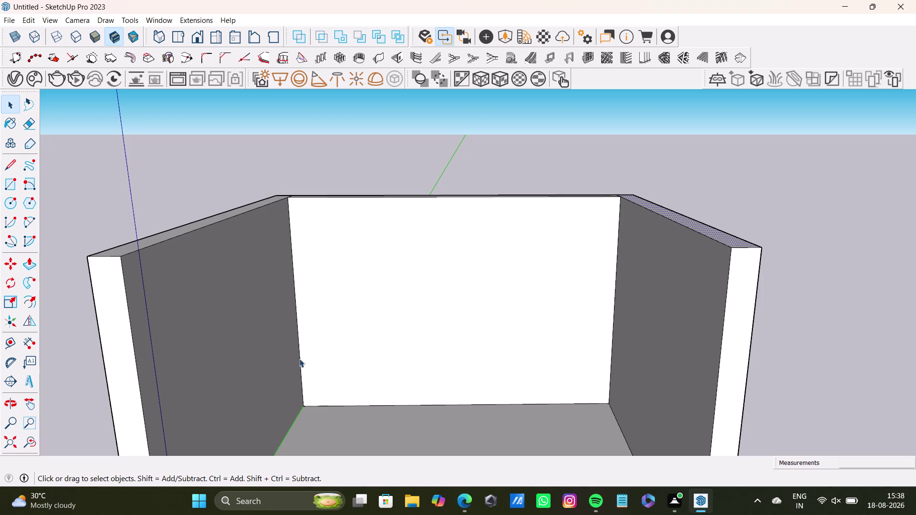
middle_drag(291, 362, 300, 434)
scroll(up, 3)
middle_drag(339, 327, 291, 309)
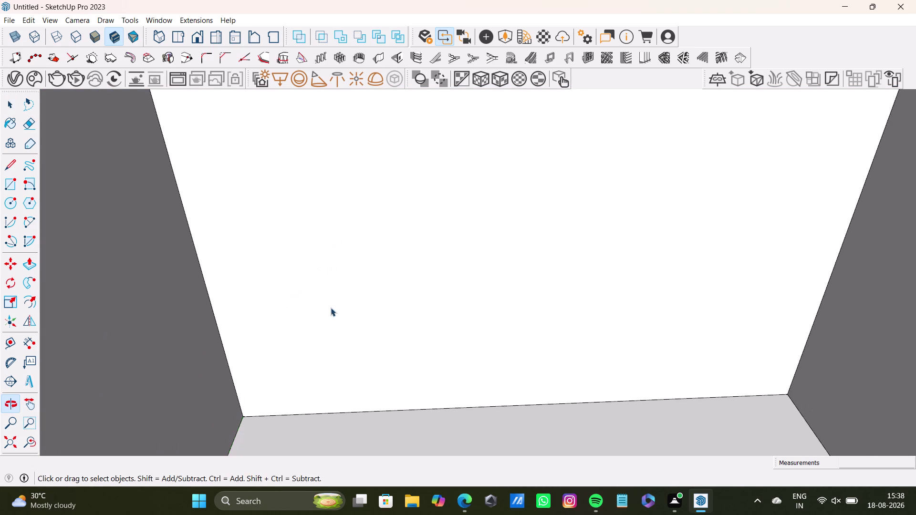
click(369, 305)
middle_drag(426, 370, 390, 290)
click(410, 344)
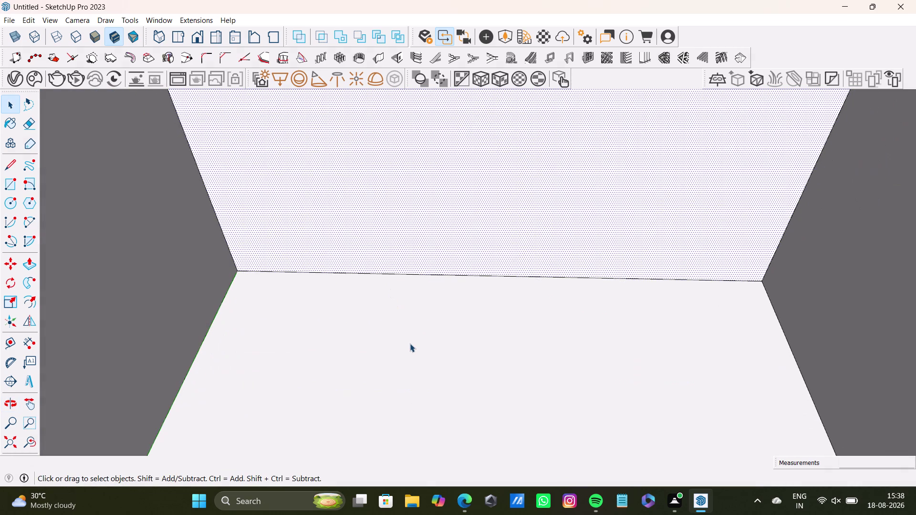
double_click(409, 343)
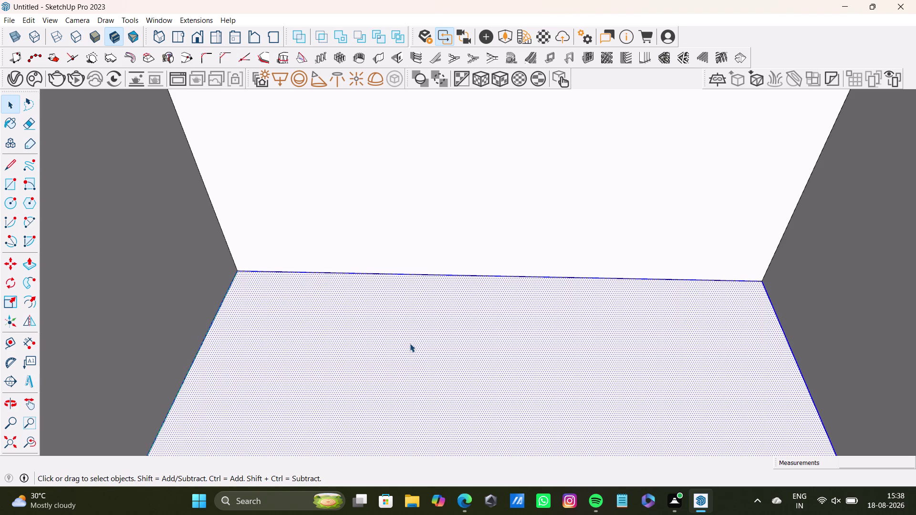
double_click(410, 343)
right_click(326, 369)
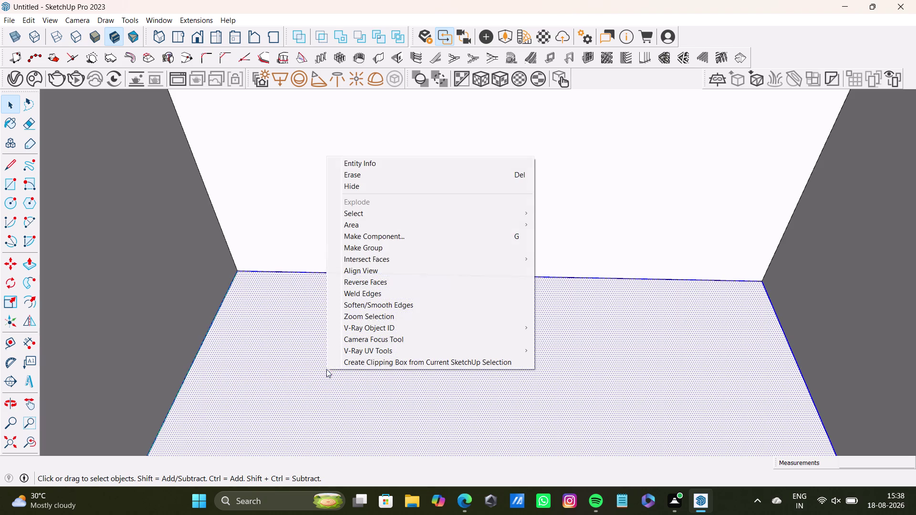
click(381, 247)
triple_click(361, 357)
double_click(361, 358)
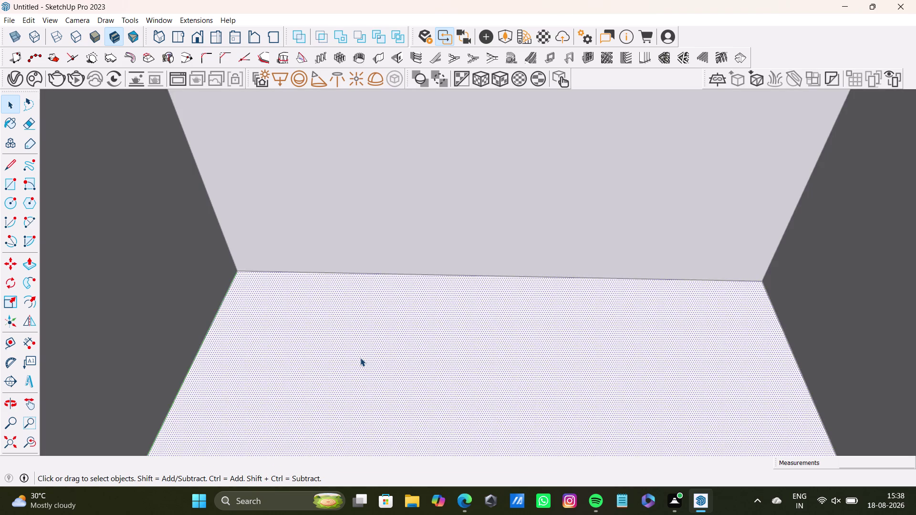
double_click(354, 363)
scroll(down, 3)
Orbit and zoom to view the room from above, then down toward the floor.
scroll(up, 3)
middle_drag(527, 396, 536, 363)
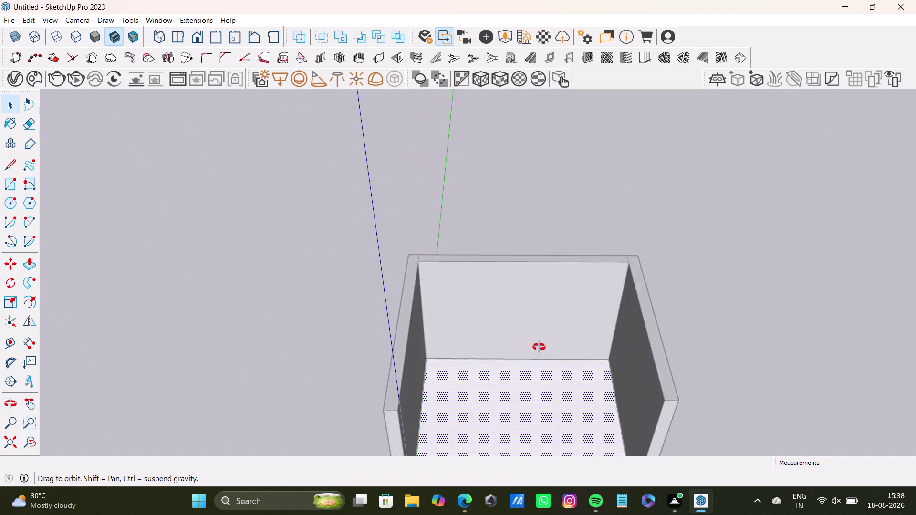
middle_drag(537, 363, 426, 436)
scroll(up, 3)
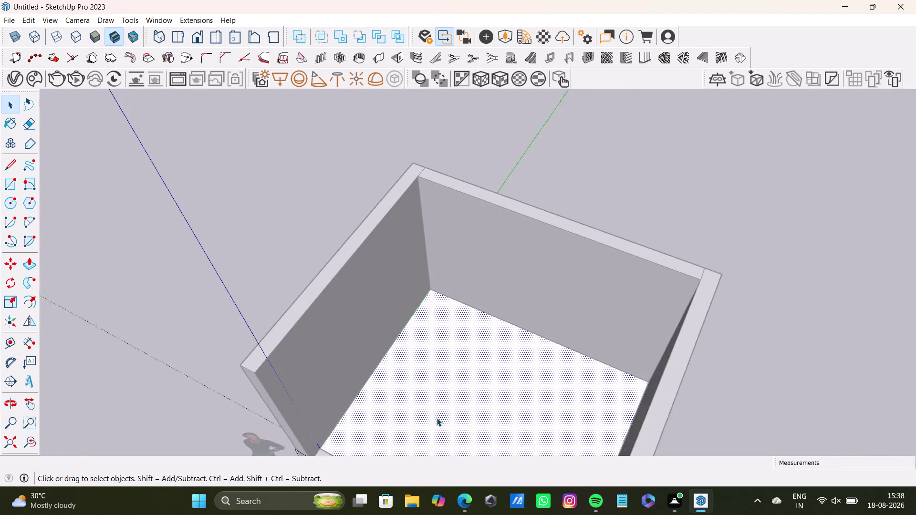
scroll(up, 3)
middle_drag(469, 385, 506, 364)
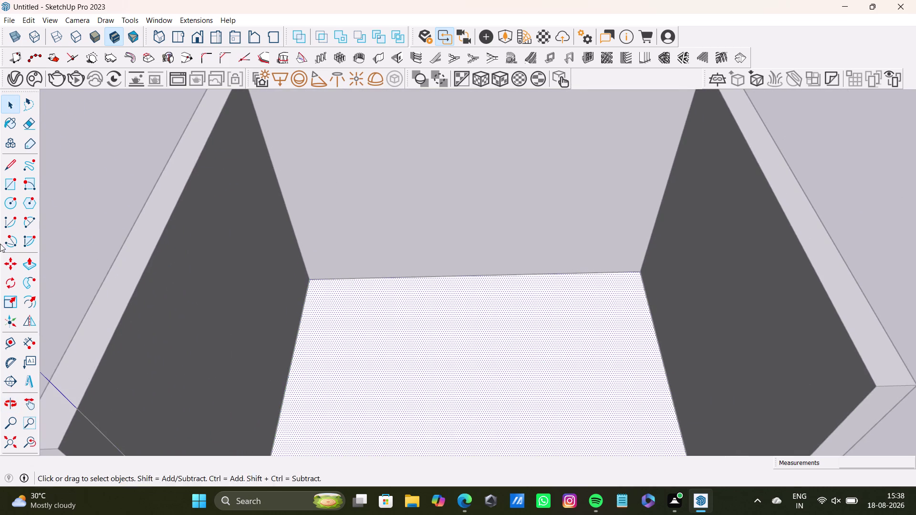
Draw a rectangle along the back floor edge, then undo it.
click(10, 183)
scroll(up, 3)
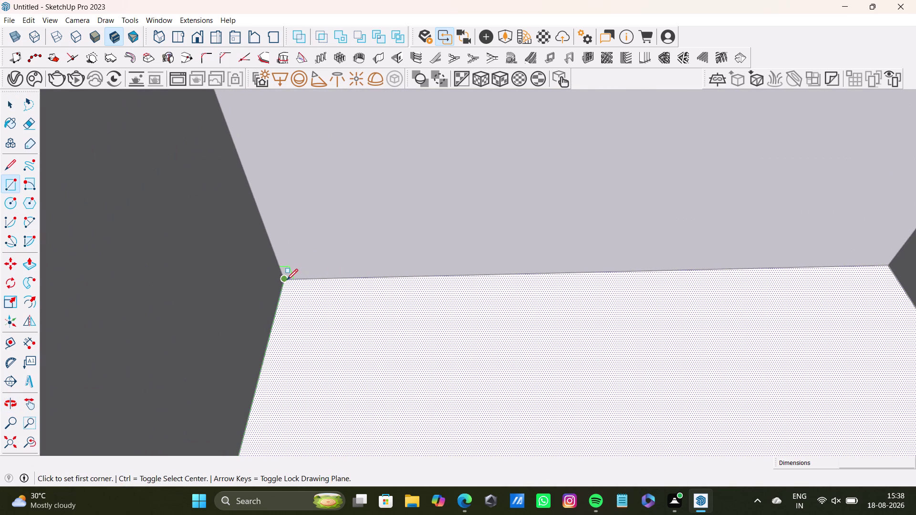
click(285, 282)
scroll(down, 3)
middle_drag(767, 335, 746, 335)
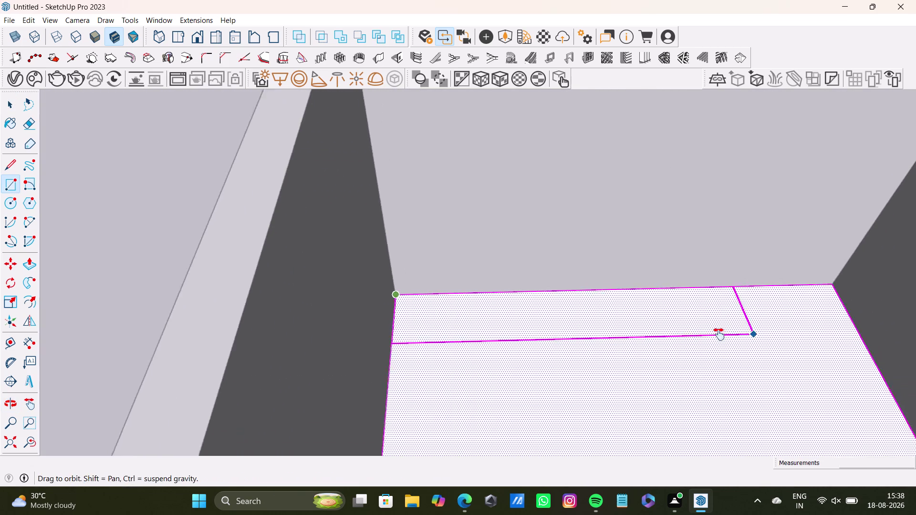
middle_drag(747, 335, 585, 355)
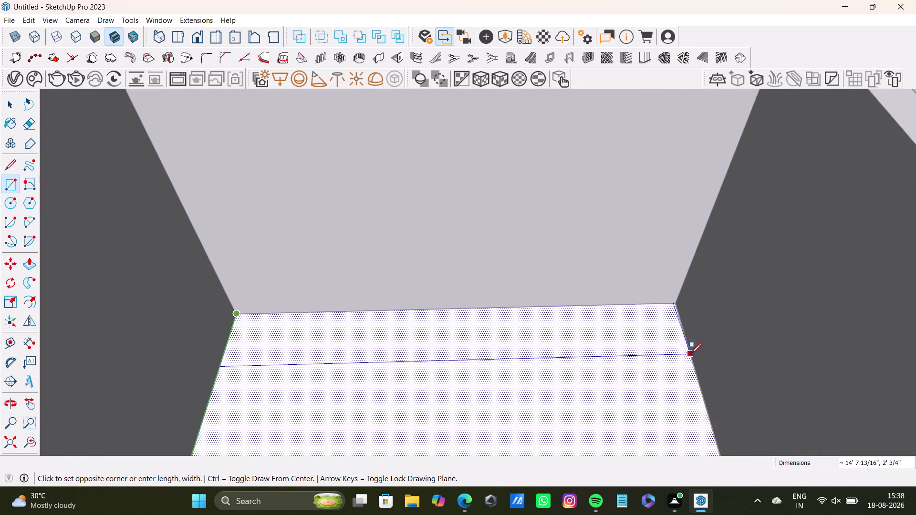
click(691, 354)
key(space)
scroll(up, 3)
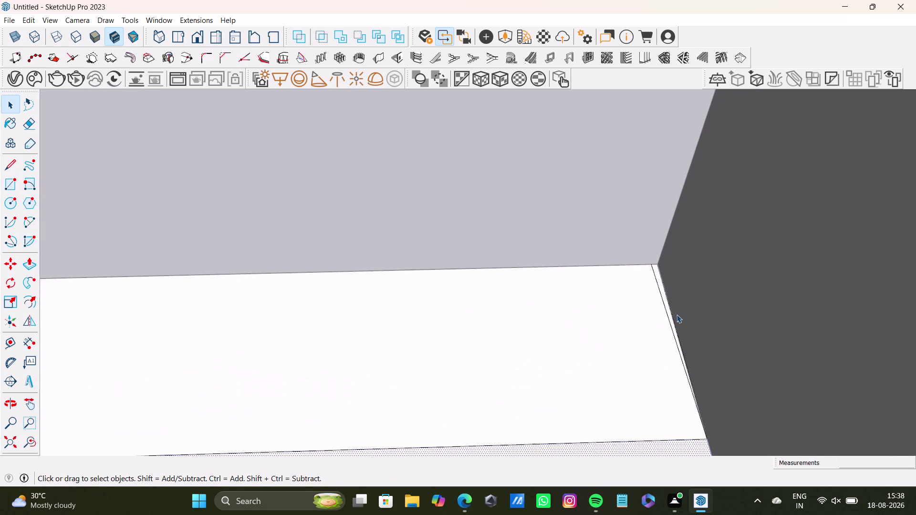
key(ctrl+z)
scroll(down, 3)
middle_drag(444, 318, 763, 313)
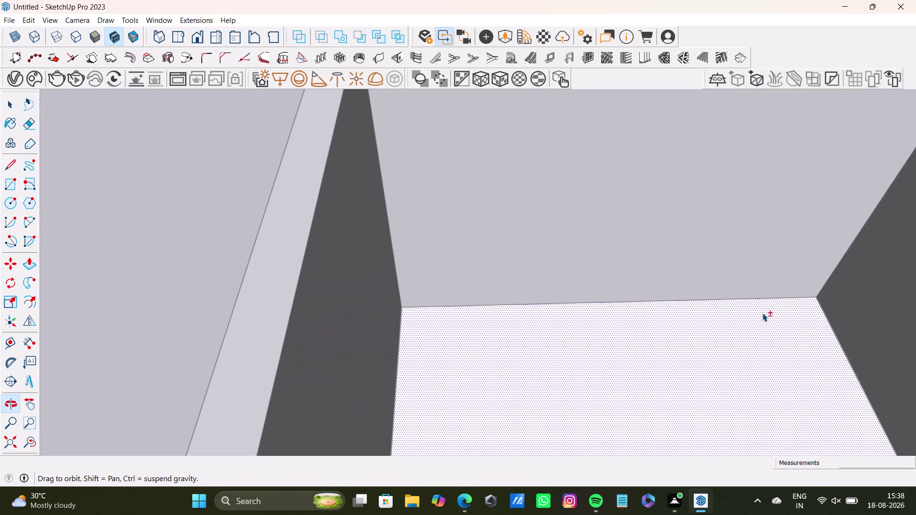
Redraw the rectangle from the back-left floor corner along the back edge, locked with the Up arrow.
click(6, 184)
scroll(up, 3)
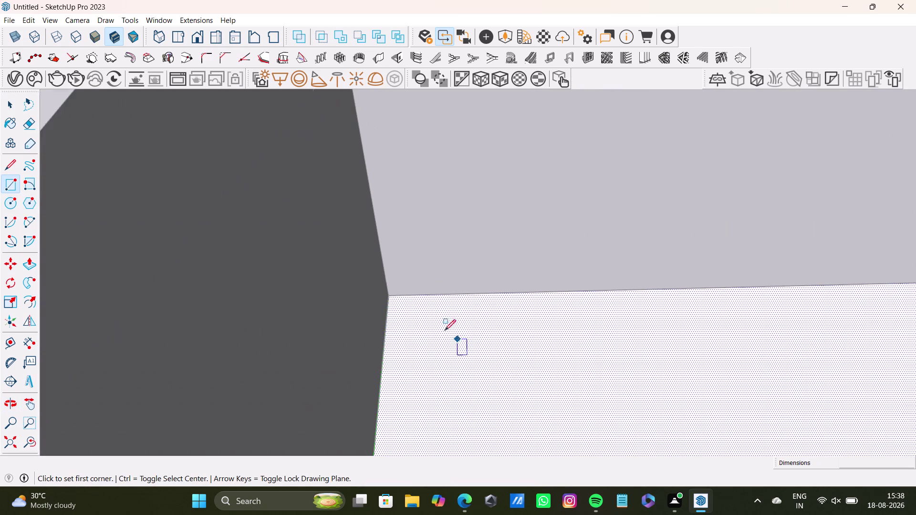
scroll(up, 3)
click(388, 291)
scroll(down, 3)
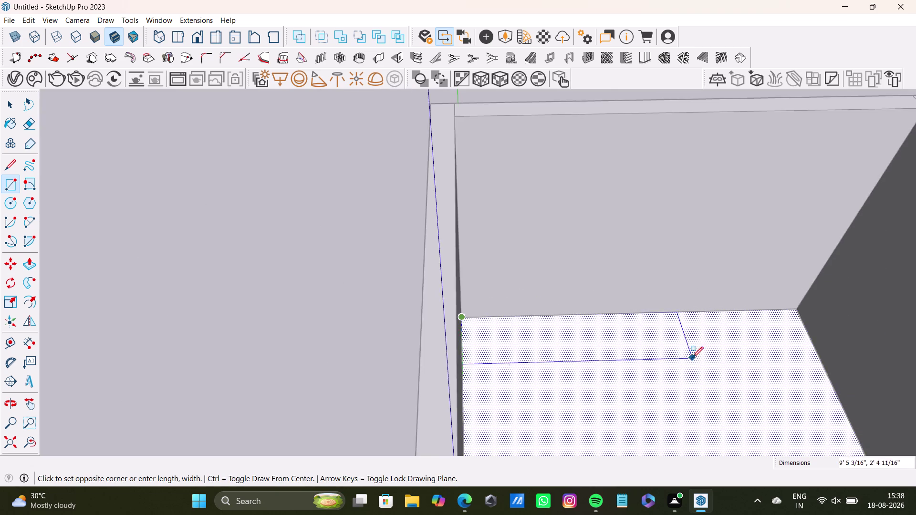
middle_drag(692, 358, 452, 362)
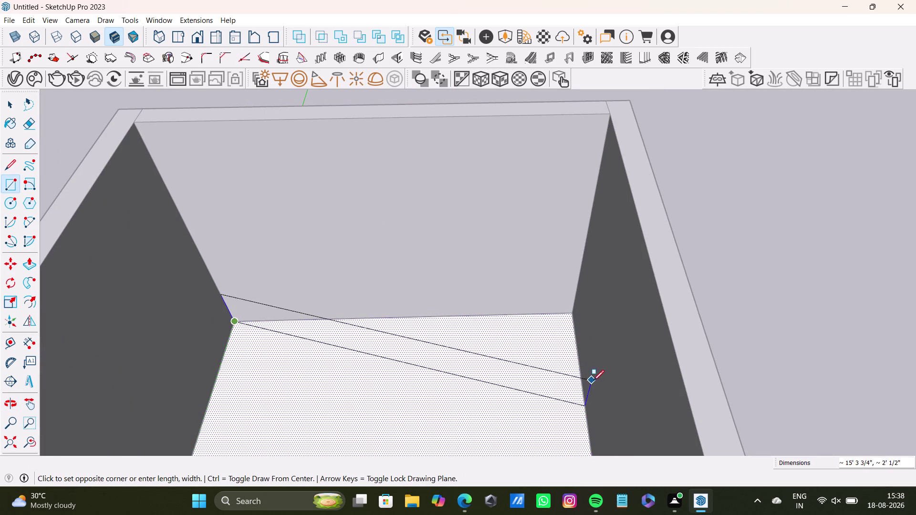
key(Up)
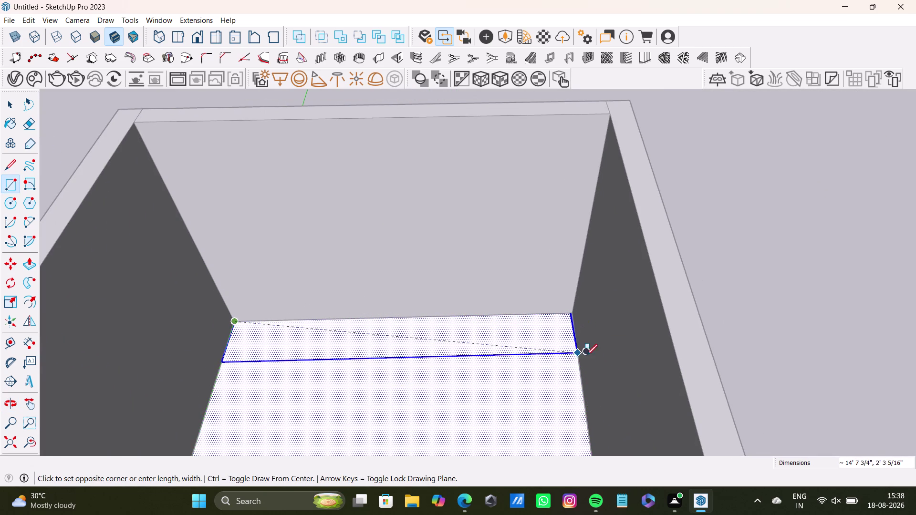
click(589, 364)
scroll(up, 3)
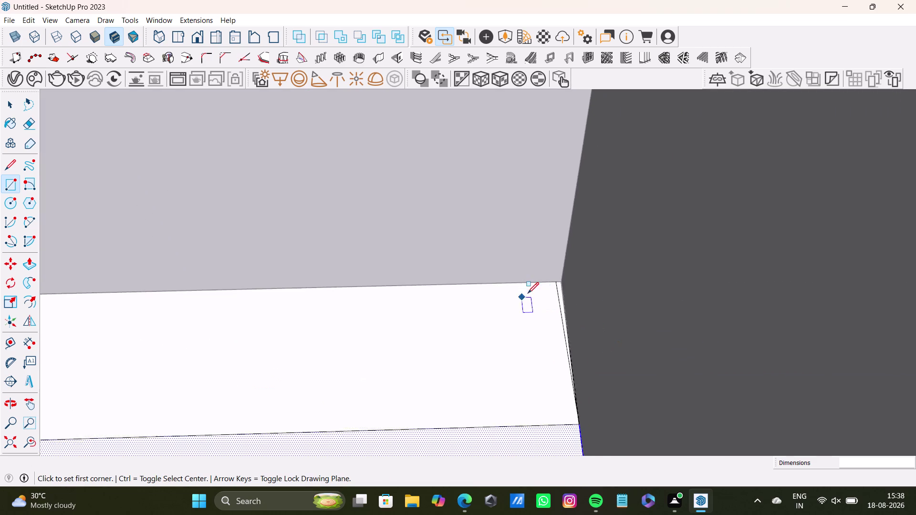
scroll(up, 3)
key(space)
Select the floor near the new rectangle and orbit around the room.
click(598, 303)
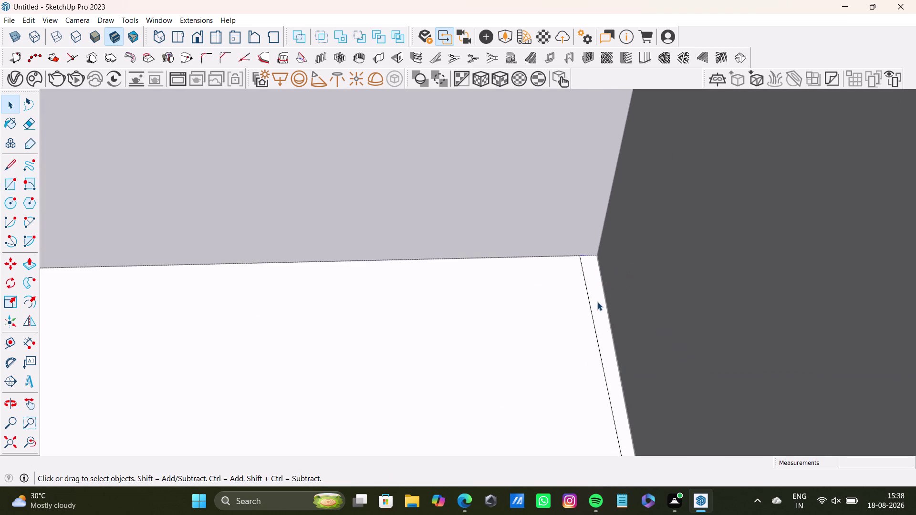
scroll(down, 3)
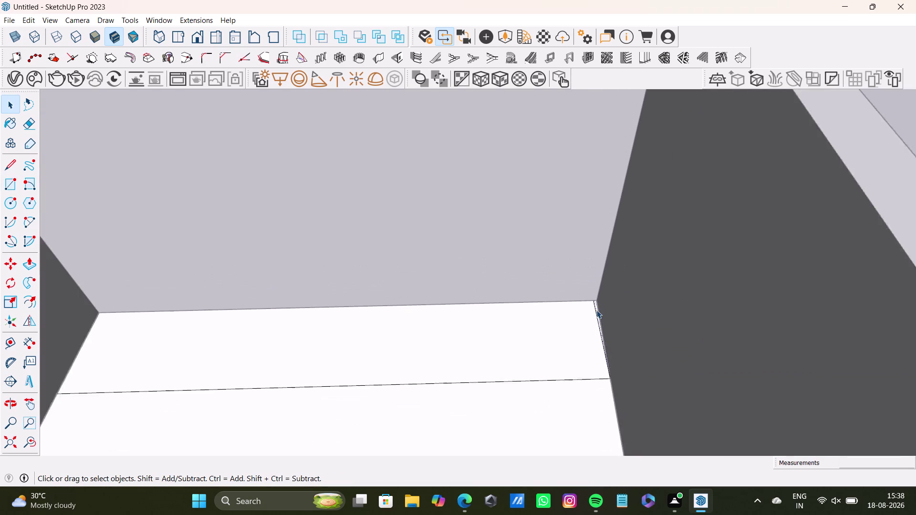
scroll(down, 3)
middle_drag(615, 318, 571, 434)
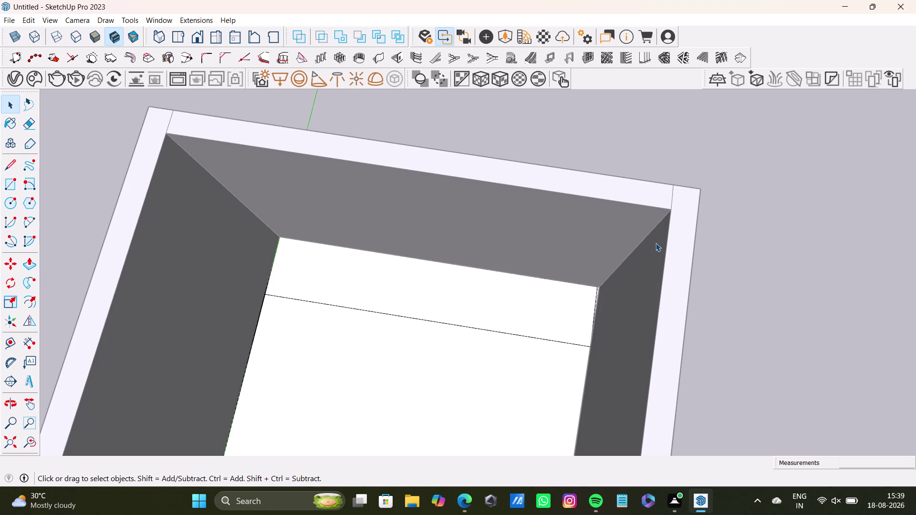
Undo the stray floor line, then orbit to inspect the model's underside.
key(ctrl+z)
click(731, 276)
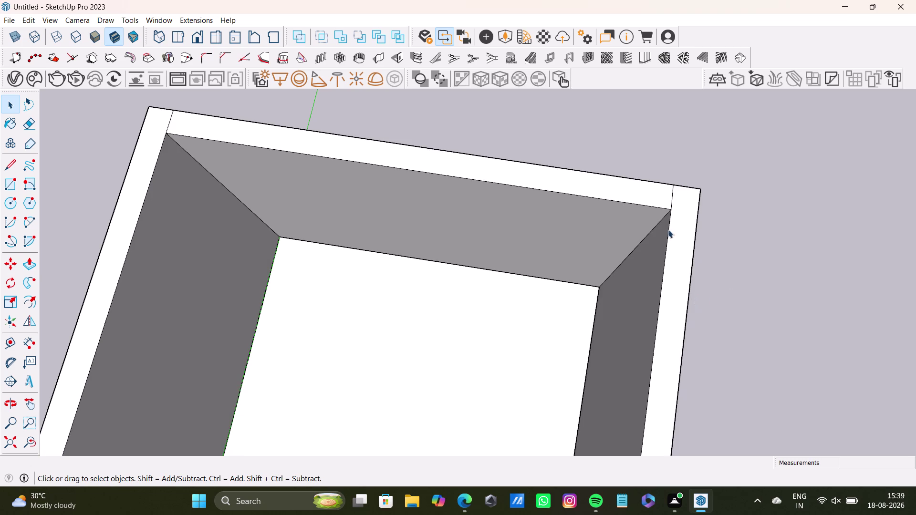
middle_drag(571, 330, 756, 172)
middle_drag(696, 333, 531, 213)
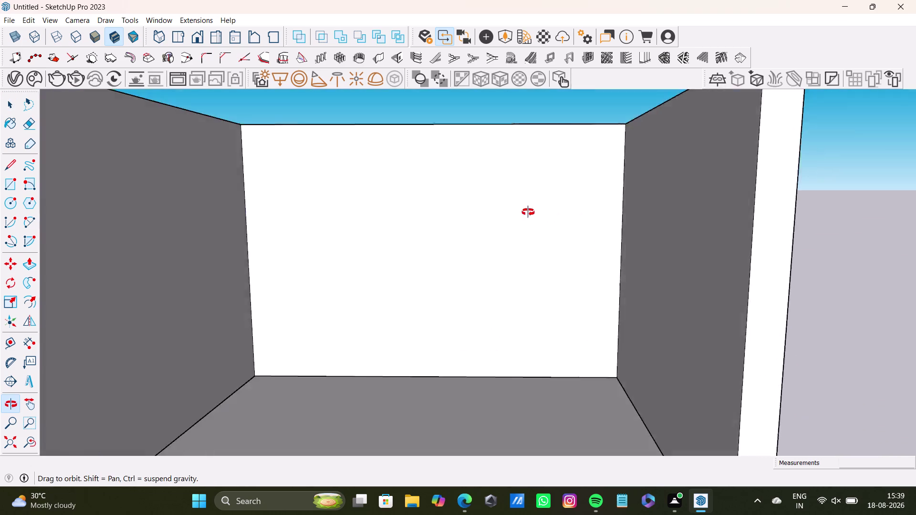
middle_drag(531, 213, 432, 35)
middle_drag(441, 31, 462, 72)
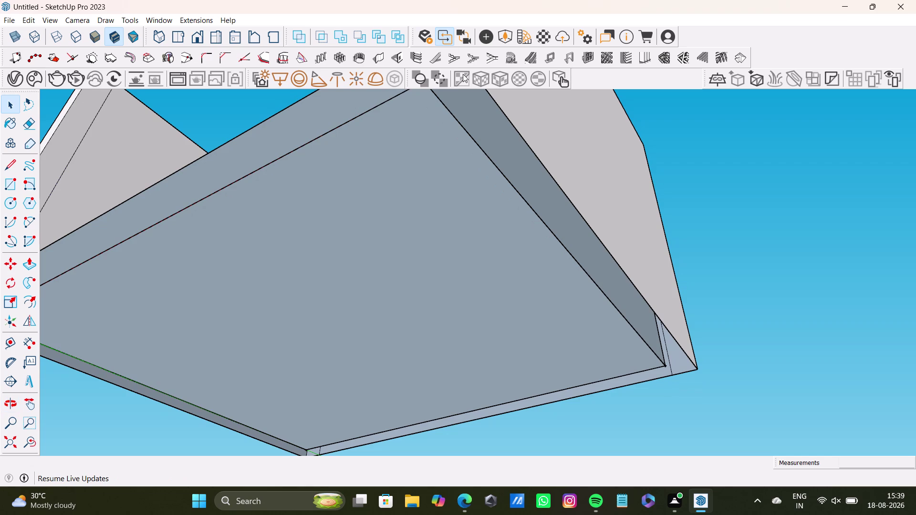
middle_drag(462, 72, 463, 74)
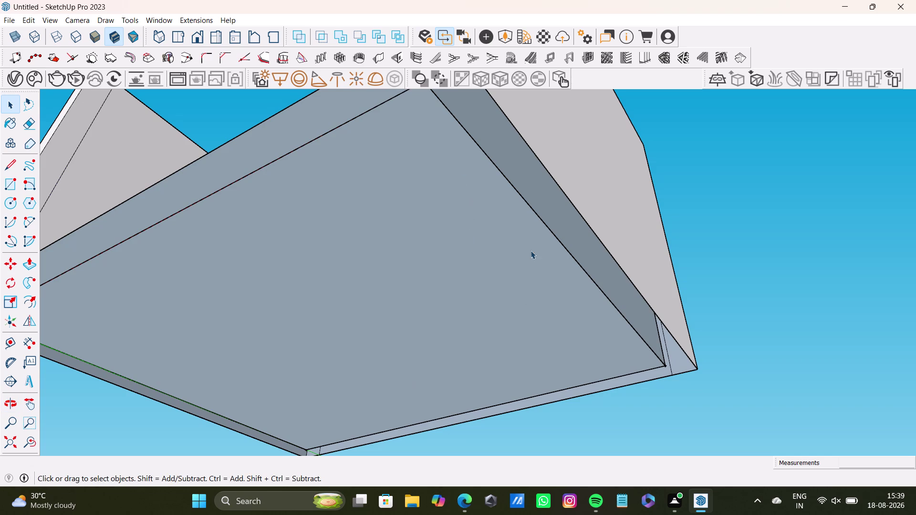
Orbit back to the floor and select the floor face with its edges.
scroll(down, 3)
middle_drag(472, 172, 534, 421)
scroll(up, 3)
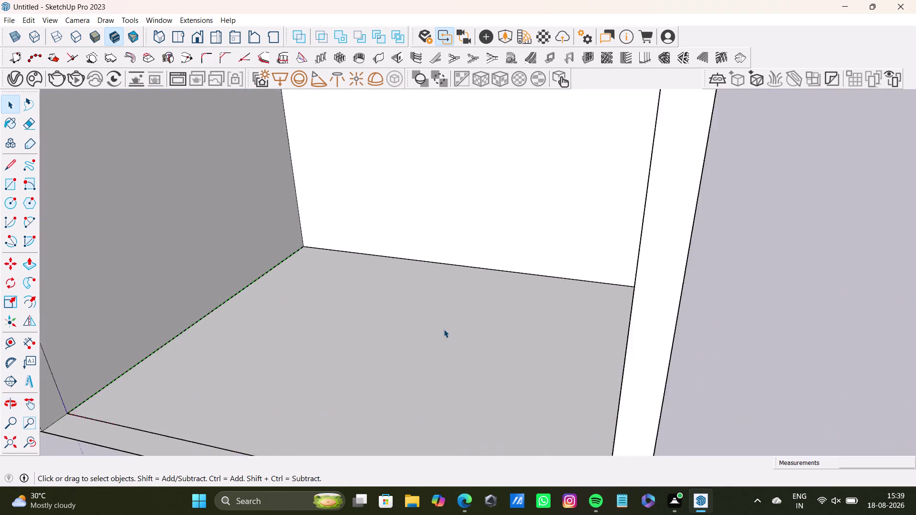
scroll(up, 3)
middle_drag(444, 329, 493, 429)
scroll(up, 3)
middle_drag(502, 385, 594, 362)
middle_drag(592, 361, 619, 411)
triple_click(605, 390)
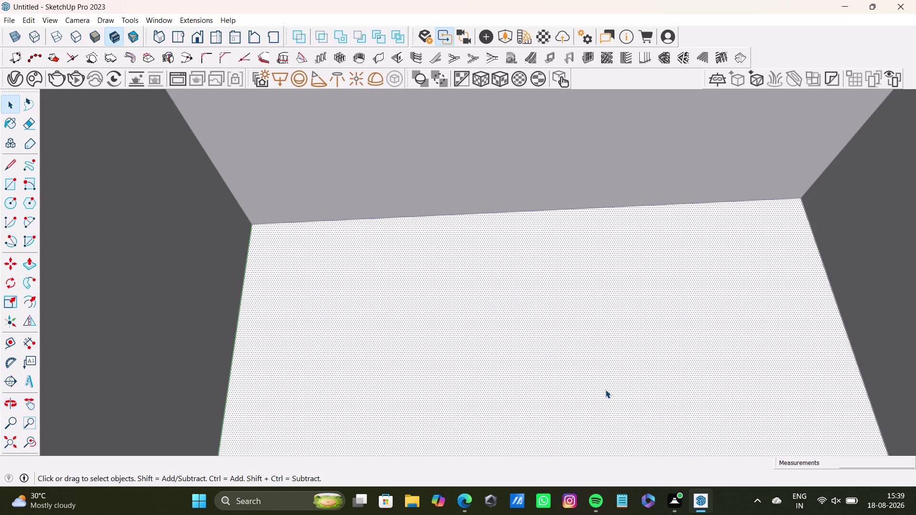
double_click(606, 390)
Orbit out to view the whole room, then zoom back in on the floor.
scroll(down, 3)
middle_drag(606, 390, 533, 330)
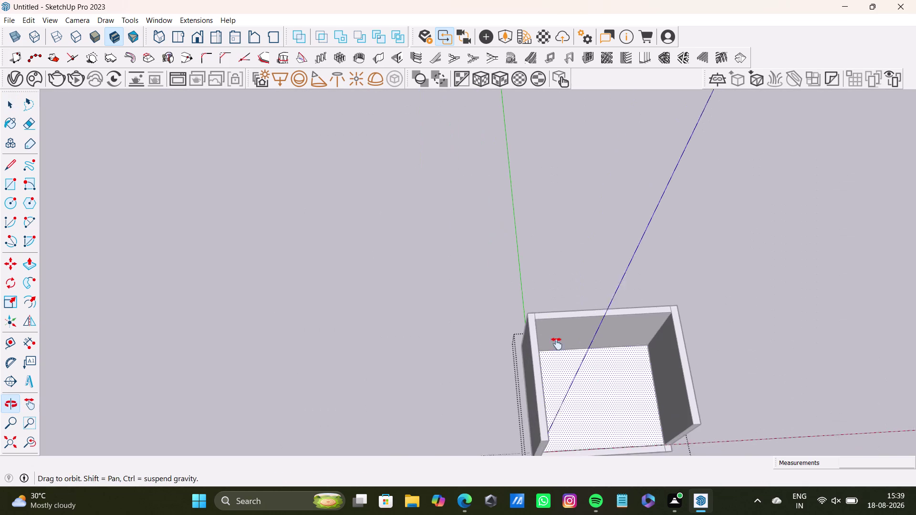
middle_drag(533, 330, 461, 328)
scroll(up, 3)
middle_drag(495, 333, 546, 377)
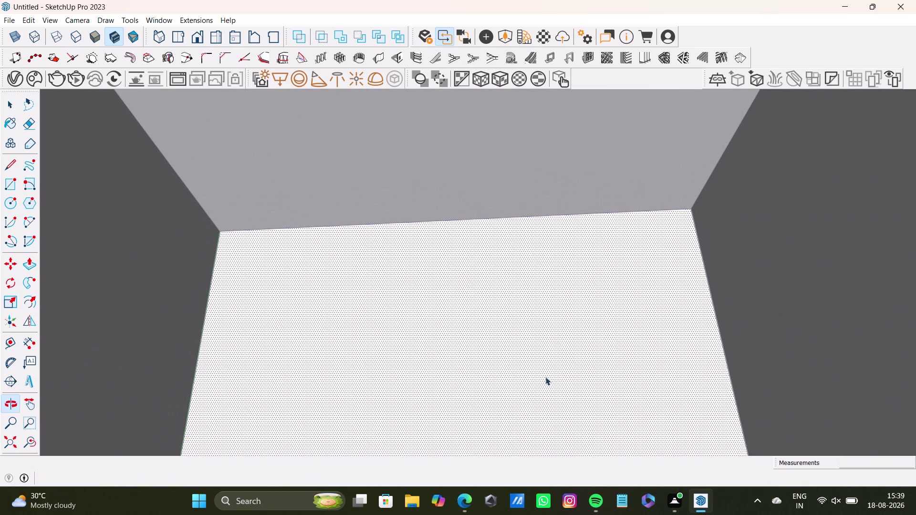
click(9, 181)
scroll(up, 3)
Draw a rectangle on the floor plane from the back-left corner to the back-right edge.
click(229, 234)
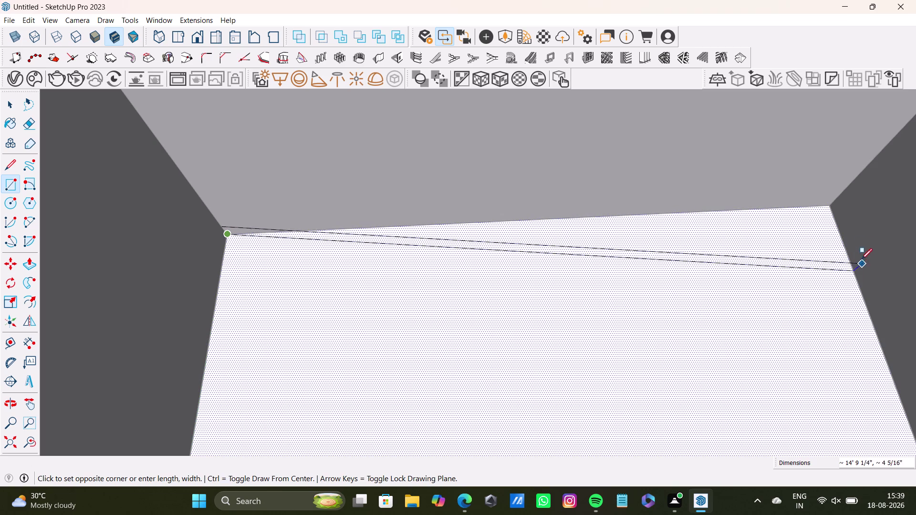
key(Up)
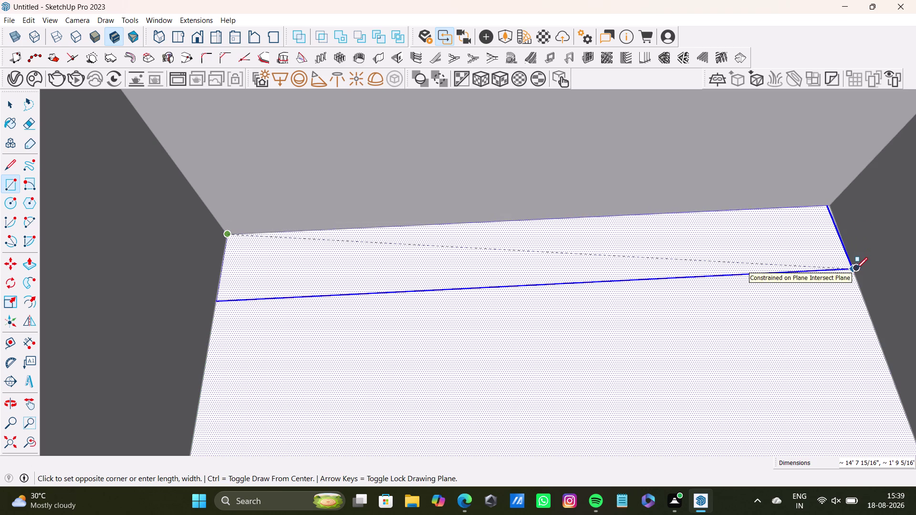
click(861, 272)
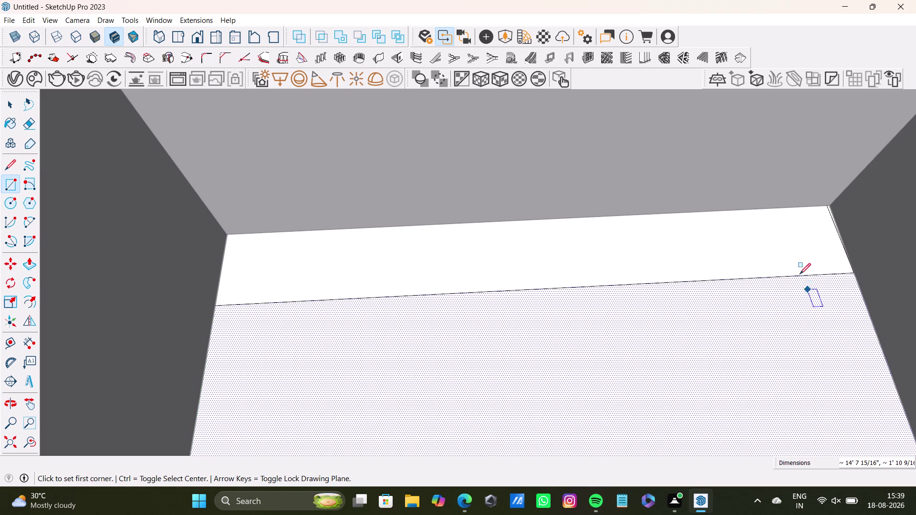
key(space)
click(788, 260)
Push/pull the narrow back floor strip up exactly 2".
key(p)
drag(789, 260, 788, 260)
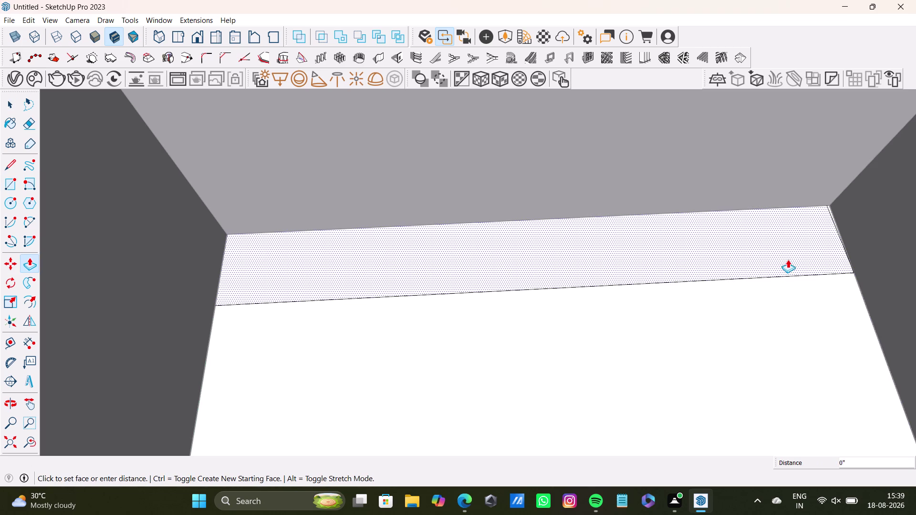
drag(788, 259, 785, 244)
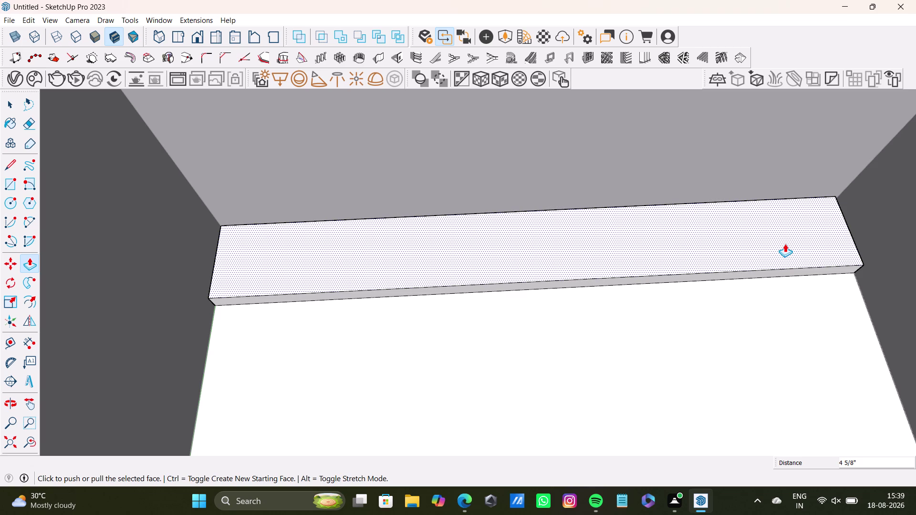
key(2)
key(shift+quotedbl)
key(Return)
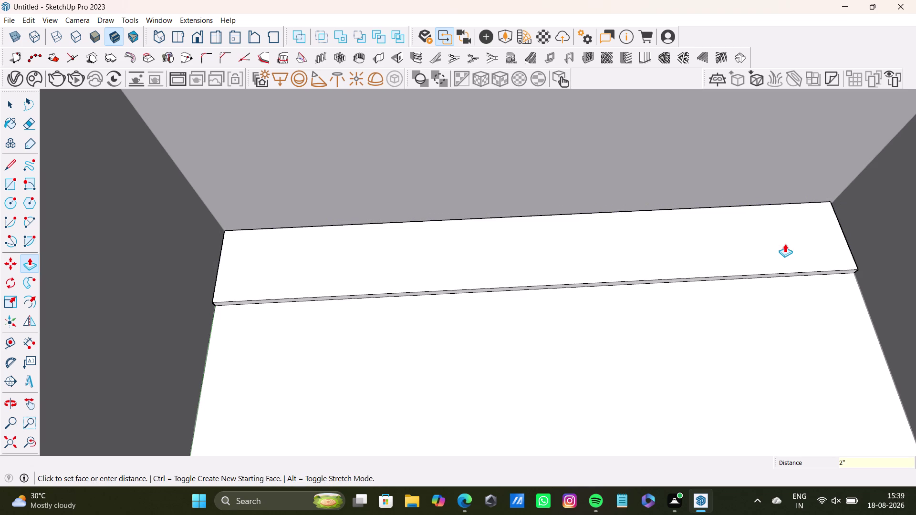
key(space)
scroll(up, 3)
scroll(down, 3)
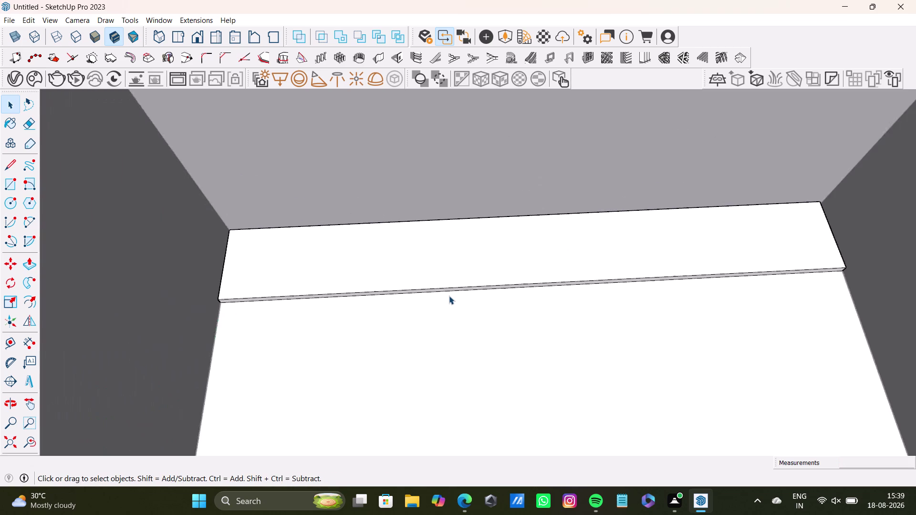
scroll(down, 3)
double_click(506, 268)
double_click(507, 276)
scroll(up, 3)
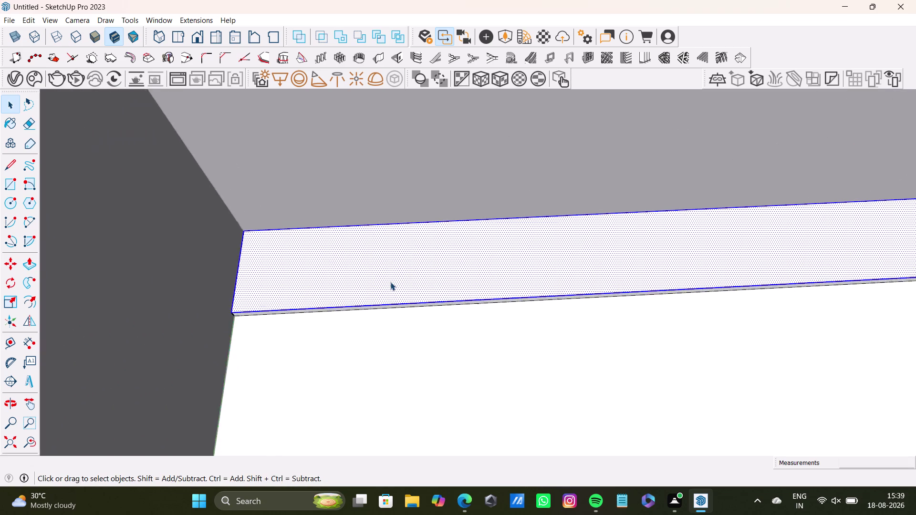
scroll(up, 3)
middle_drag(386, 309, 380, 213)
double_click(389, 273)
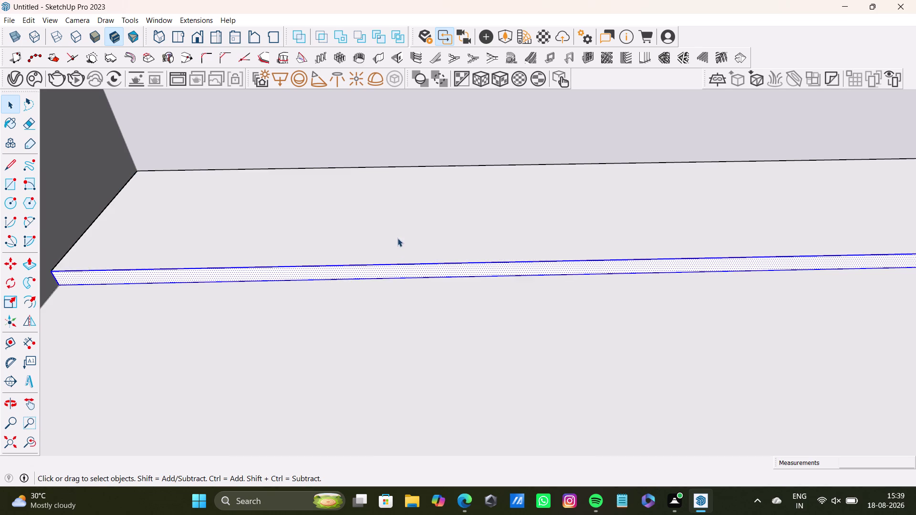
double_click(398, 238)
triple_click(390, 271)
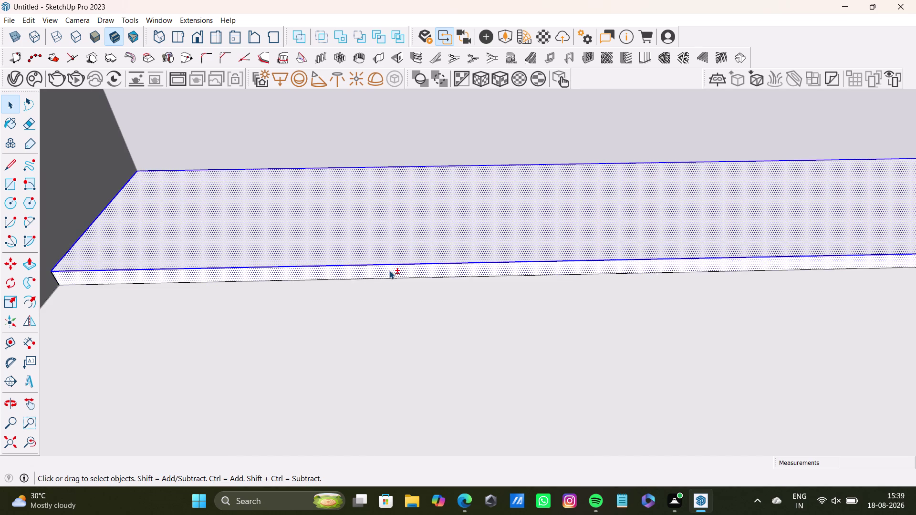
triple_click(418, 235)
click(420, 239)
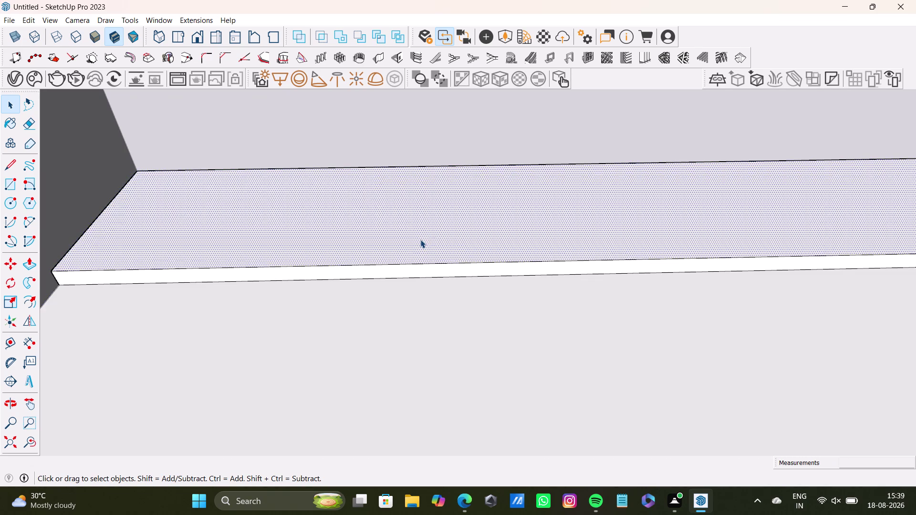
double_click(421, 239)
double_click(420, 242)
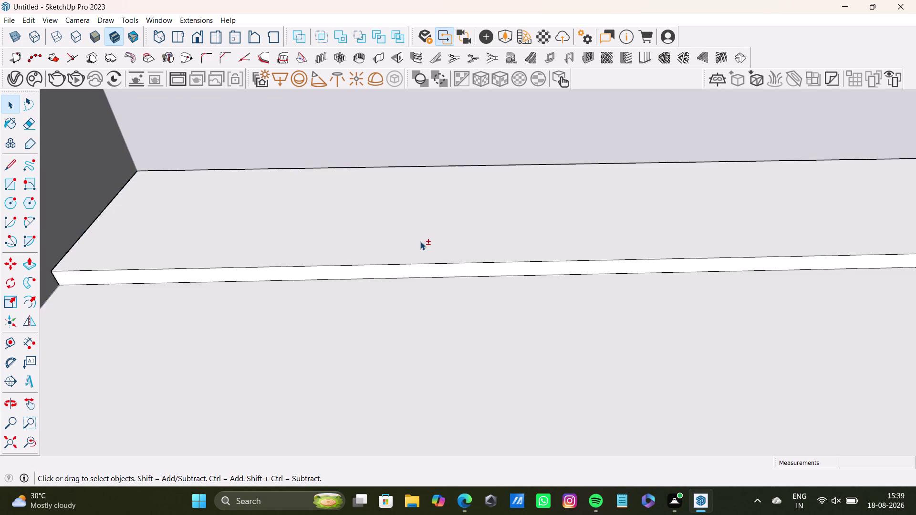
double_click(393, 271)
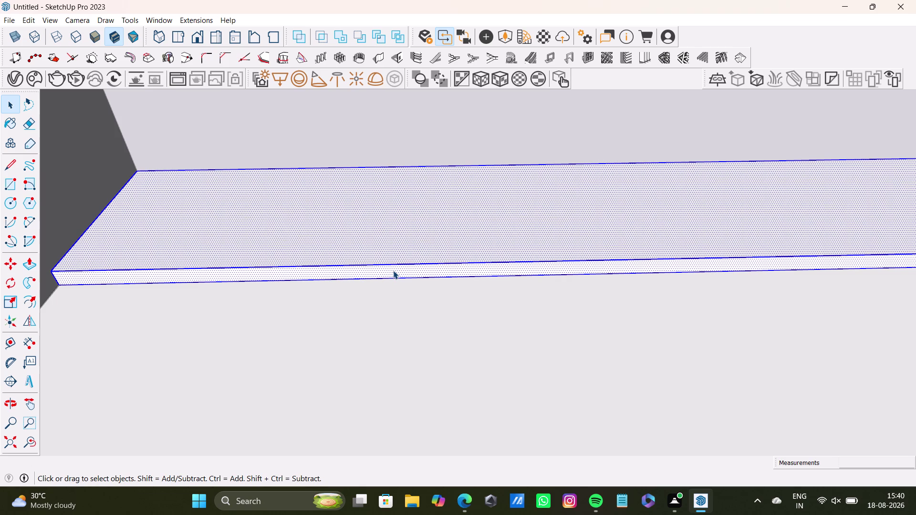